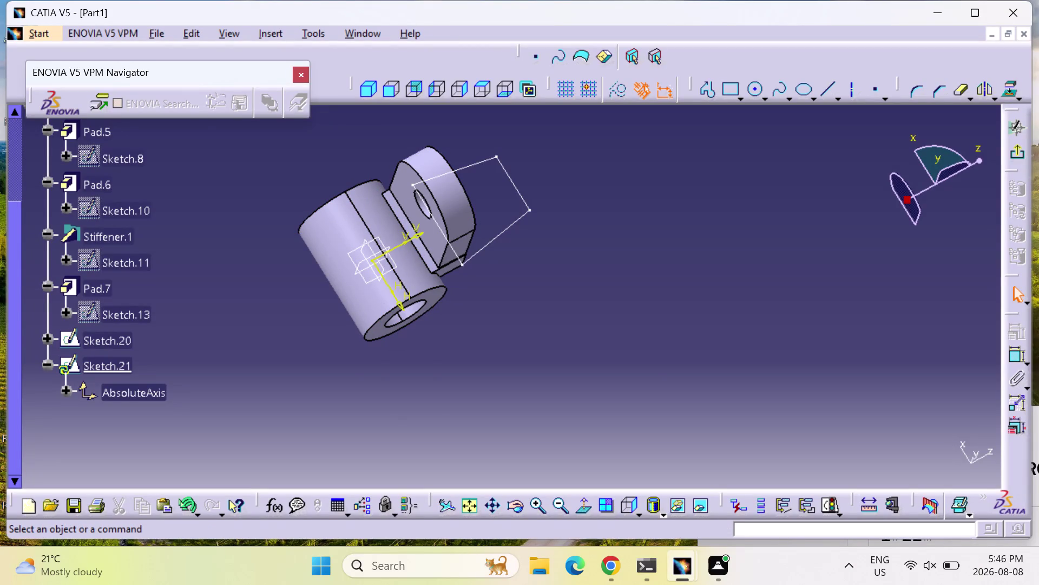
Orbit to inspect the trapezoid on the lug, then exit Sketch.20 to Part Design.
middle_drag(506, 322, 544, 273)
right_drag(506, 323, 543, 274)
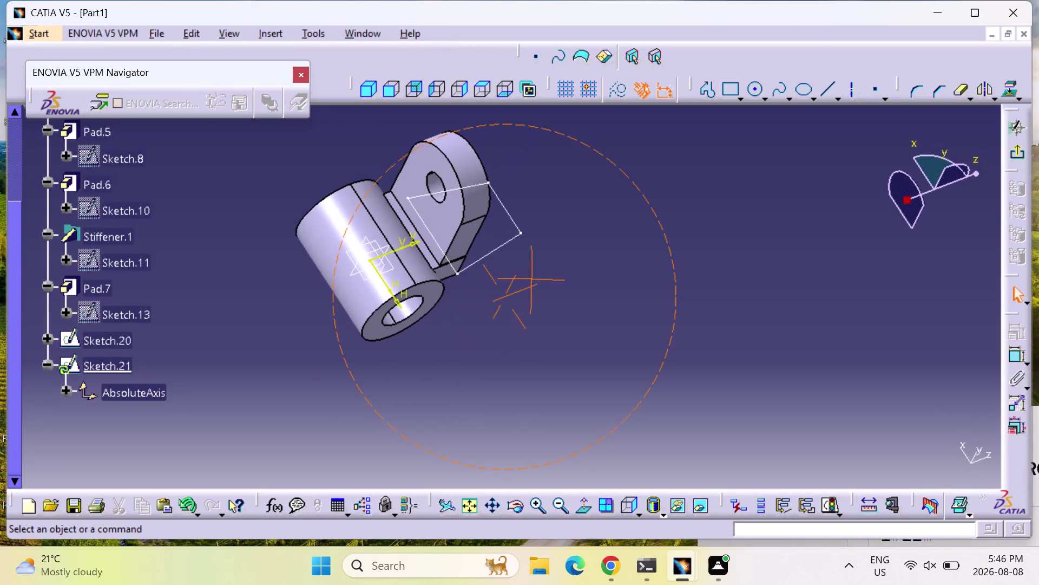
middle_drag(543, 274, 559, 269)
right_drag(543, 274, 559, 269)
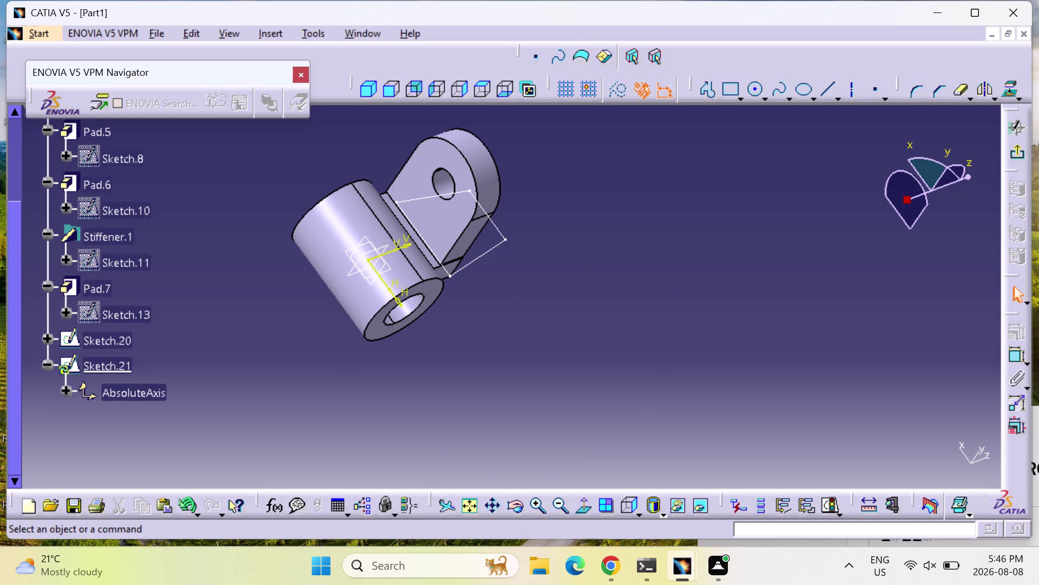
double_click(320, 232)
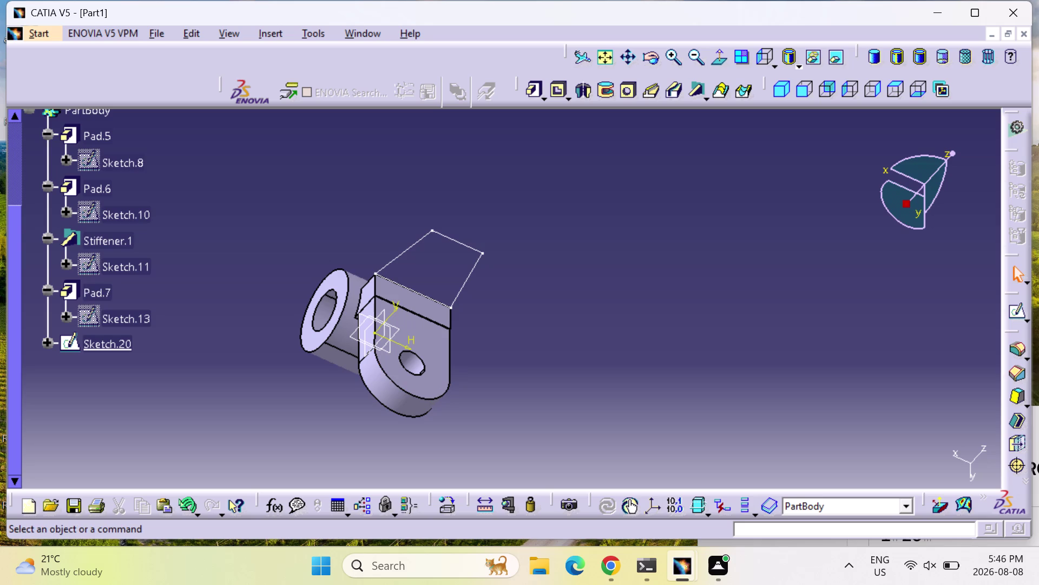
scroll(up, 3)
scroll(up, 3)
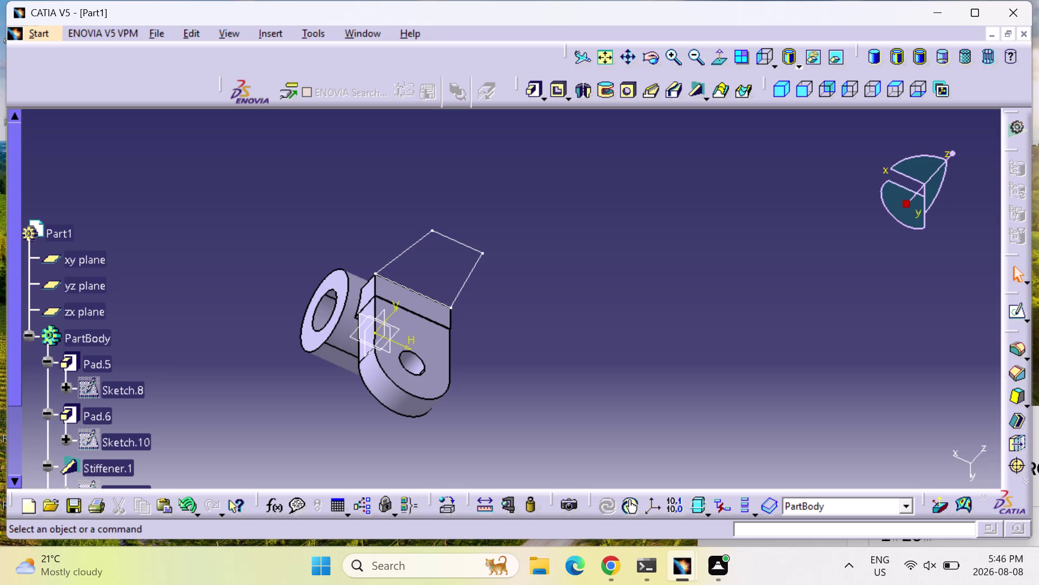
Create Sketch.22 on the zx plane and orbit to see the boss and pad.
click(88, 313)
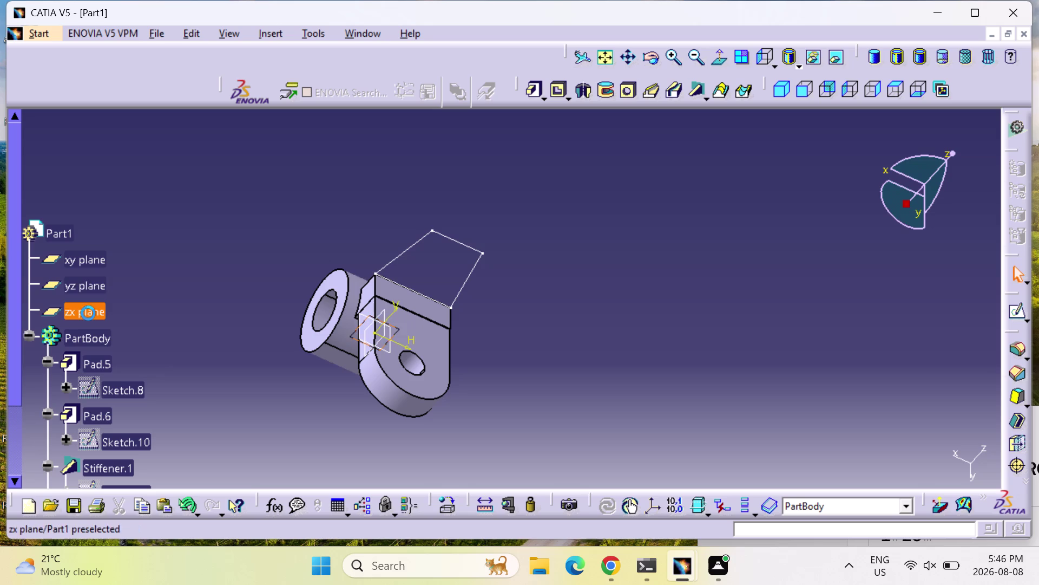
click(1007, 313)
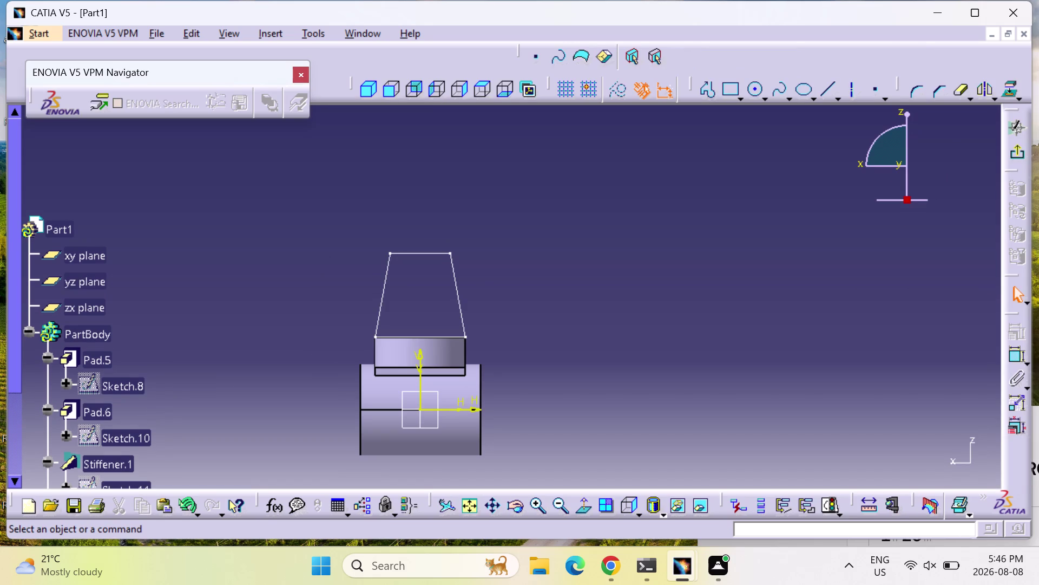
middle_drag(618, 359, 627, 295)
right_drag(617, 359, 627, 296)
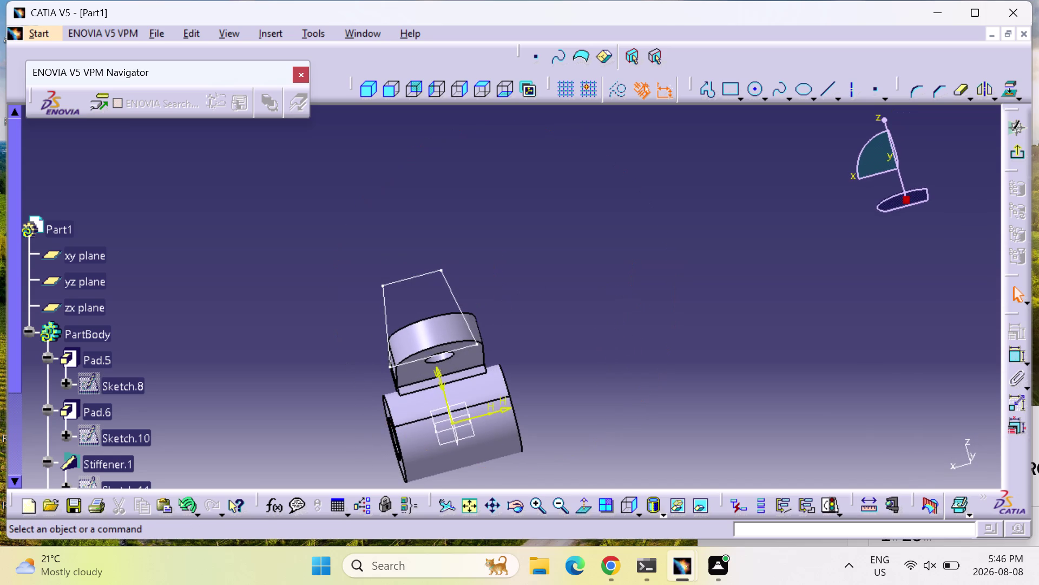
middle_drag(624, 306, 539, 376)
right_drag(621, 308, 539, 376)
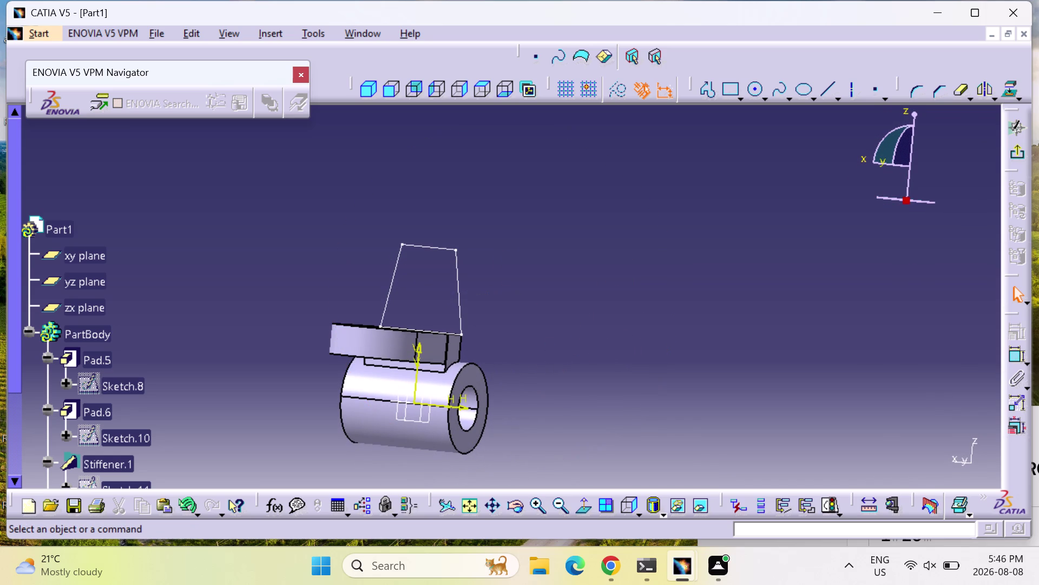
scroll(down, 3)
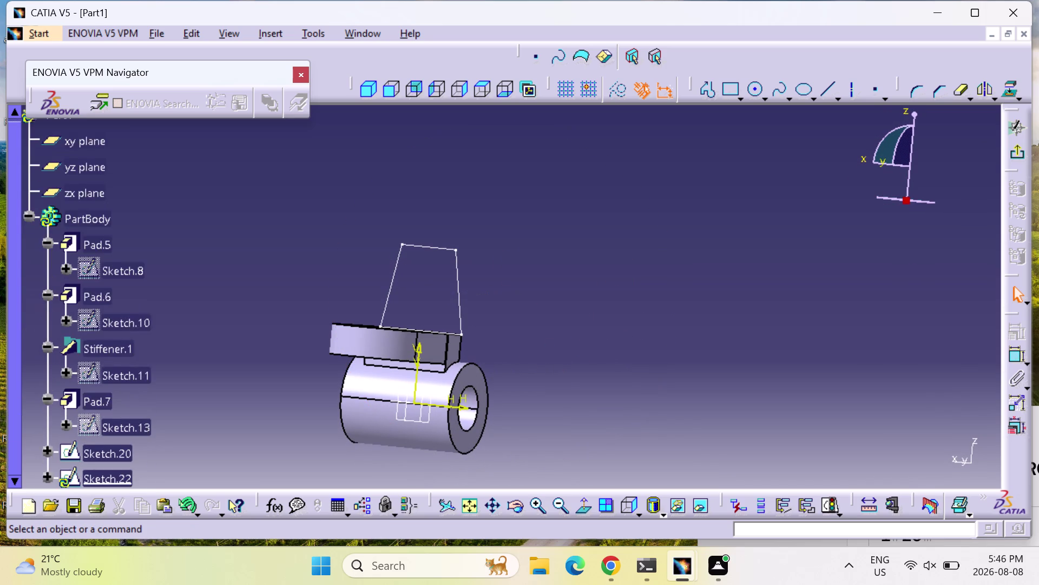
Open and close the context menus of Sketch.22 and Pad.5 without choosing anything.
scroll(down, 3)
right_click(105, 358)
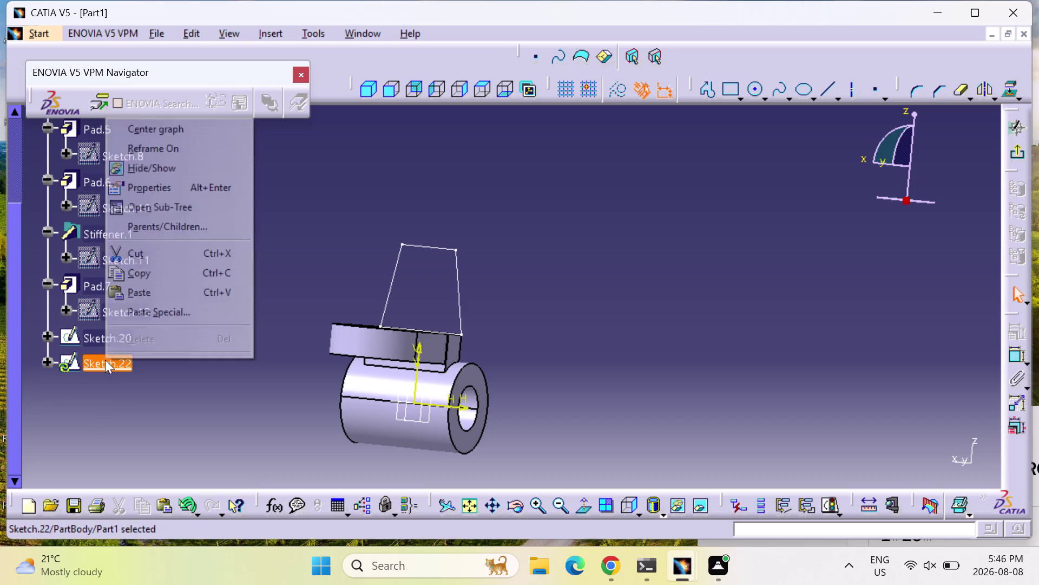
click(140, 388)
scroll(up, 3)
scroll(up, 3)
scroll(down, 3)
scroll(down, 3)
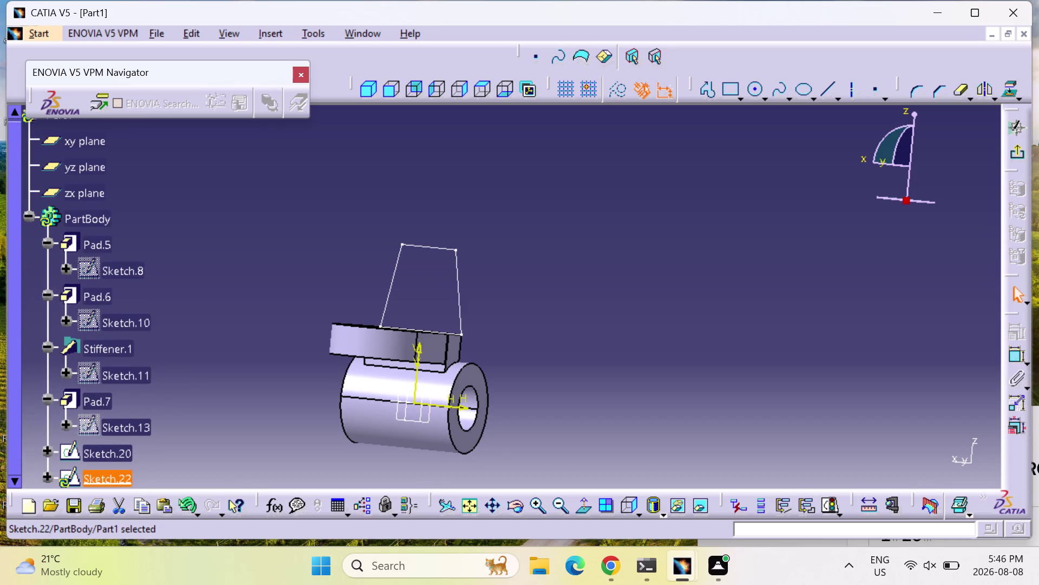
right_click(105, 243)
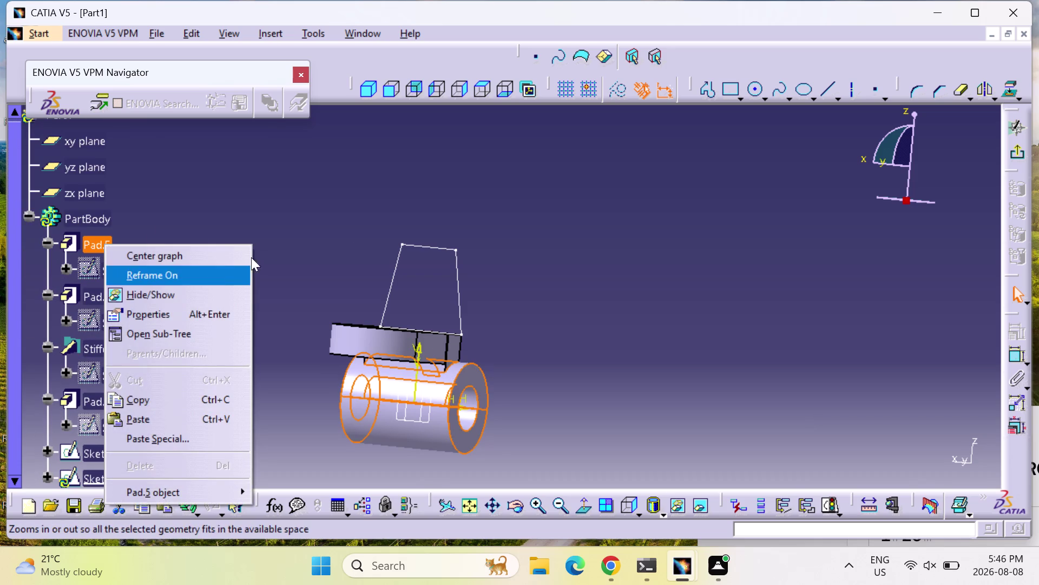
click(275, 236)
Open the context menus of Pad.6, Stiffener.1 and Sketch.11, then dismiss them.
right_click(96, 304)
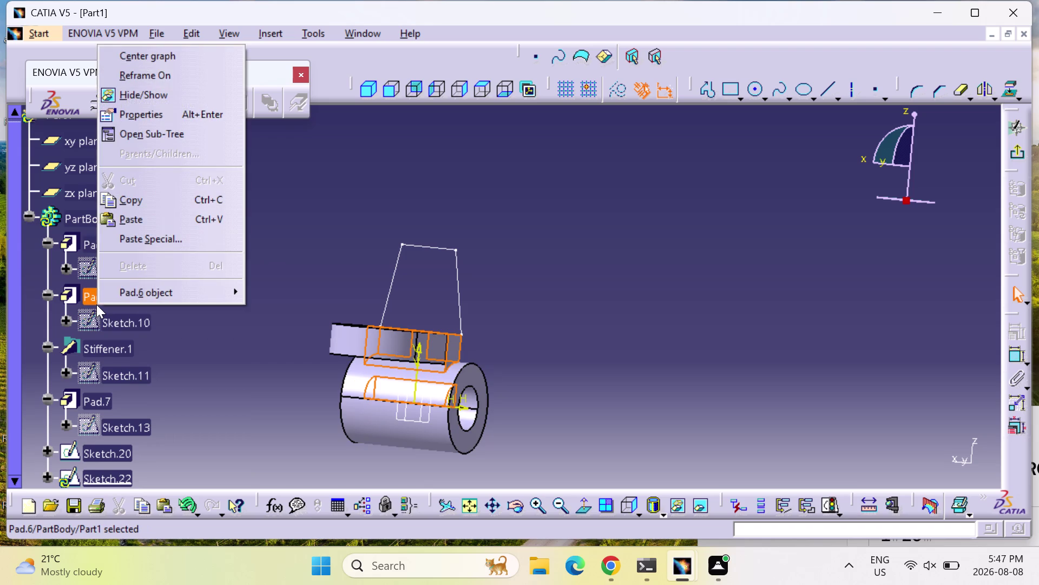
right_click(94, 344)
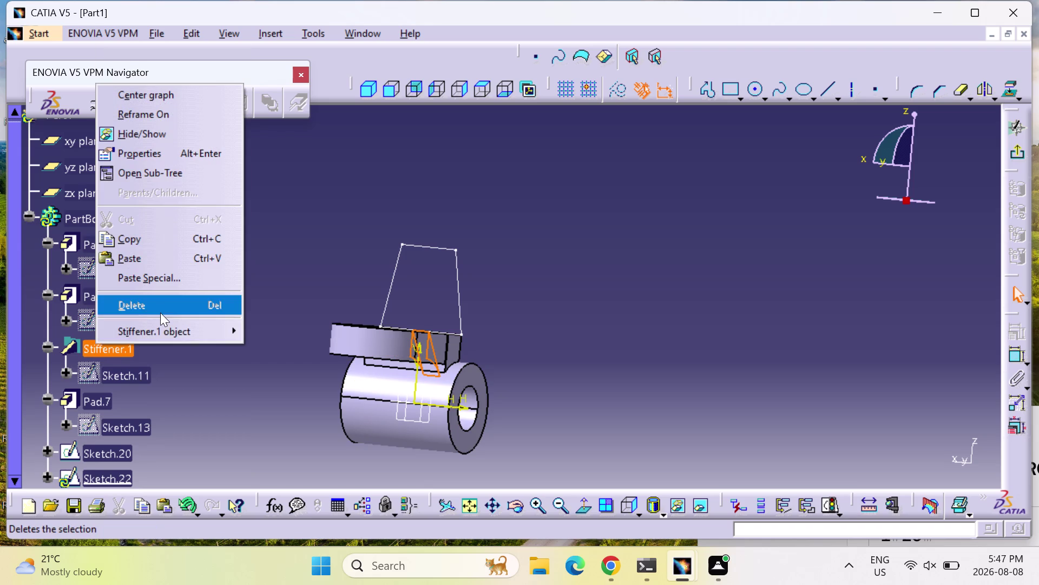
right_click(135, 373)
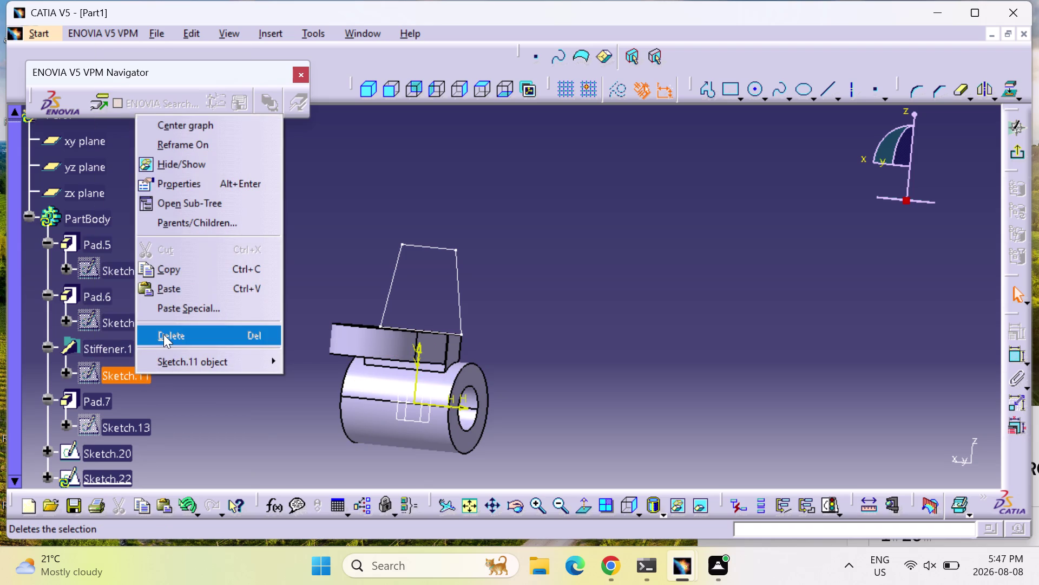
click(451, 248)
key(Escape)
key(Escape)
key(Escape)
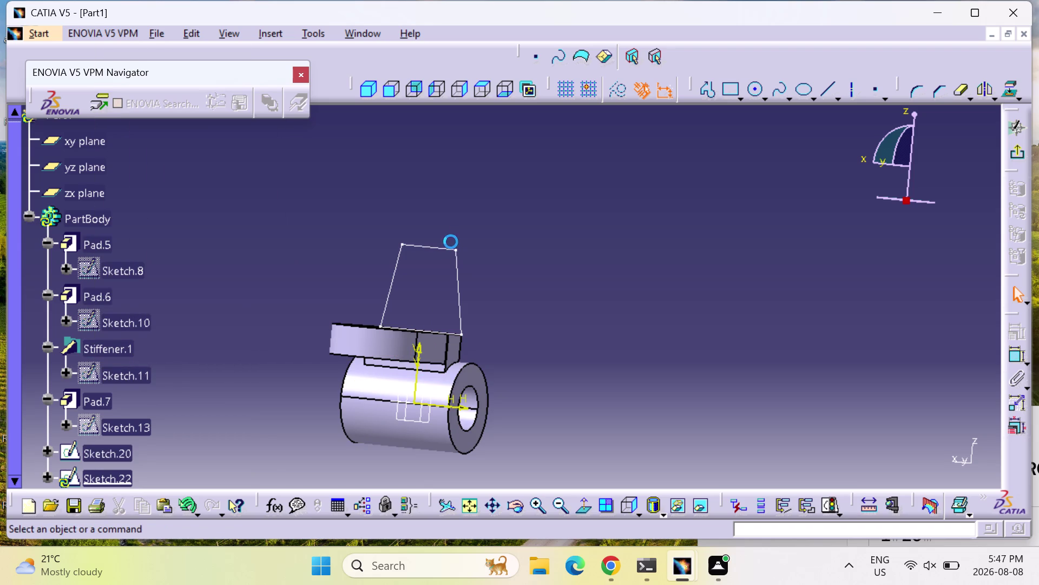
key(Escape)
key(Escape)
key(Escape)
key(Escape)
Open another specification-tree context menu and dismiss it with Escape.
right_click(115, 371)
key(Escape)
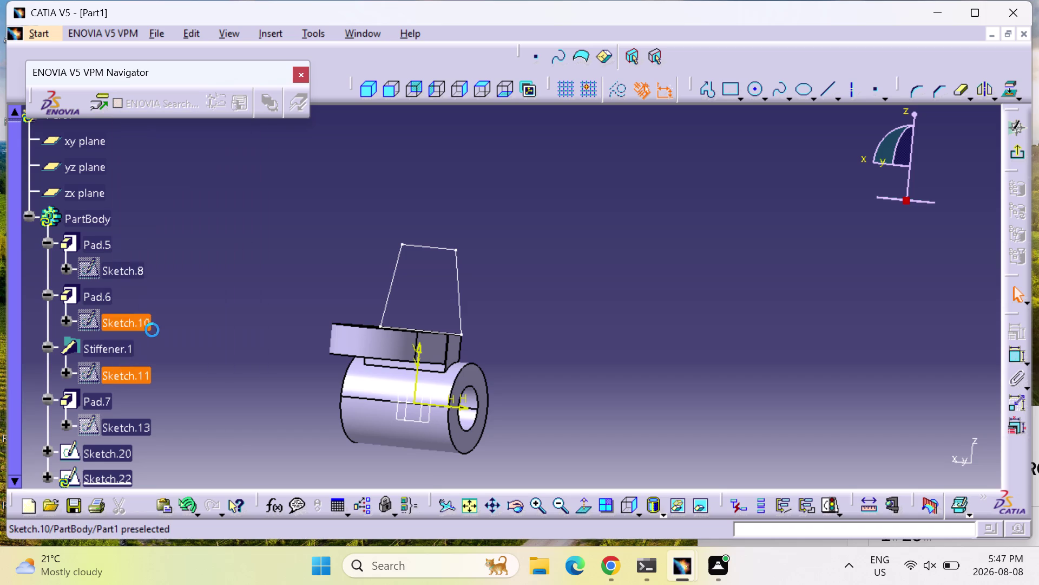
key(Escape)
key(Escape)
key(Escape)
key(Escape)
Select Sketch.20, then open Sketch.13 under Pad.7 for editing.
scroll(down, 3)
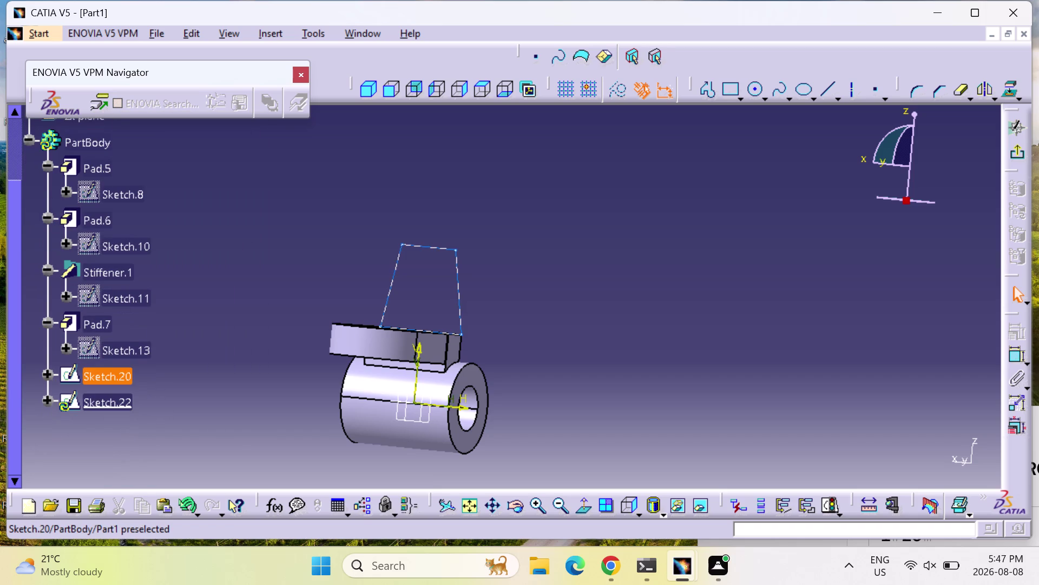
right_click(107, 369)
click(178, 322)
key(Escape)
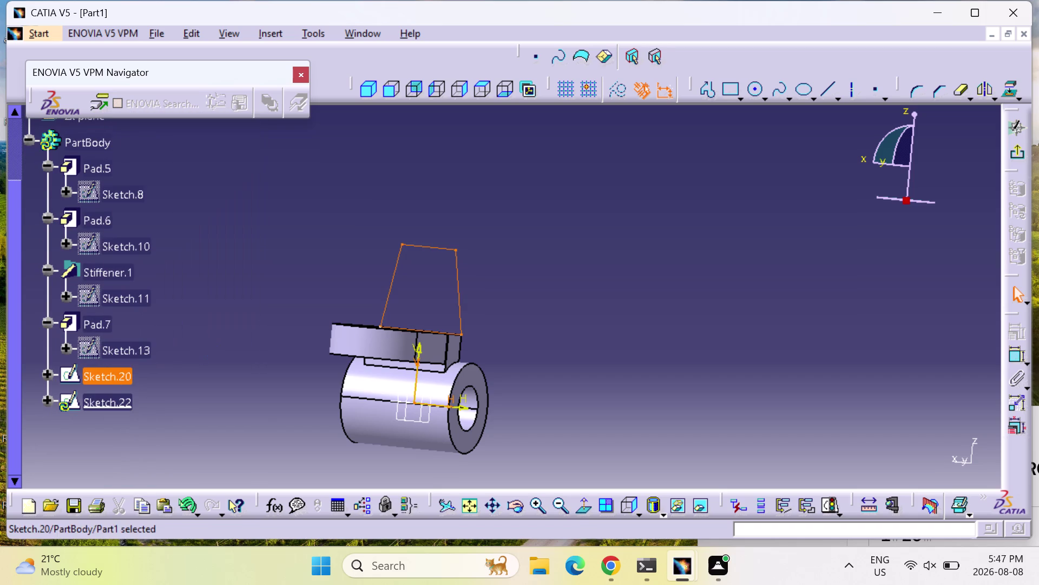
key(Escape)
scroll(down, 3)
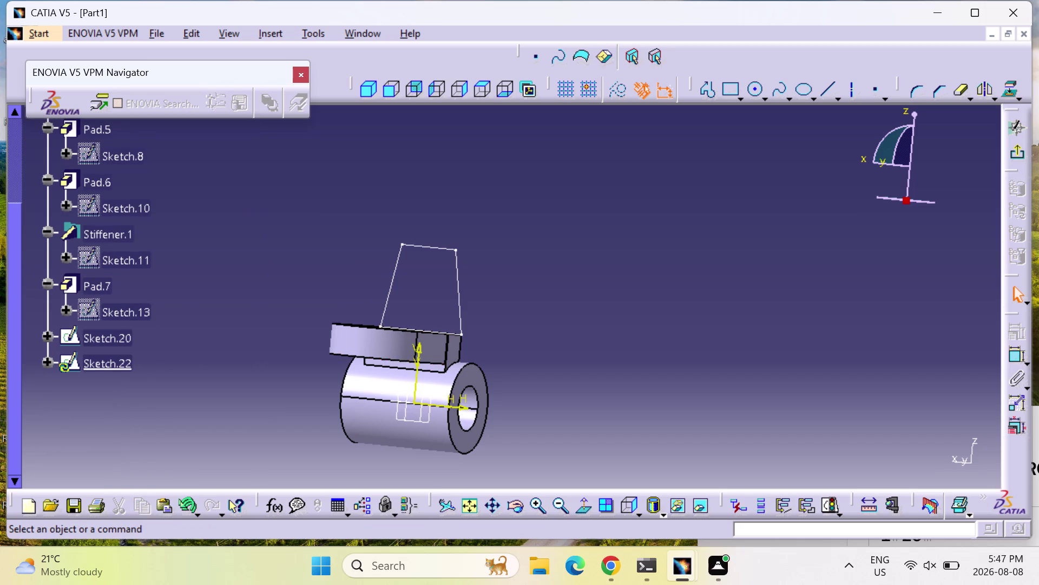
double_click(123, 305)
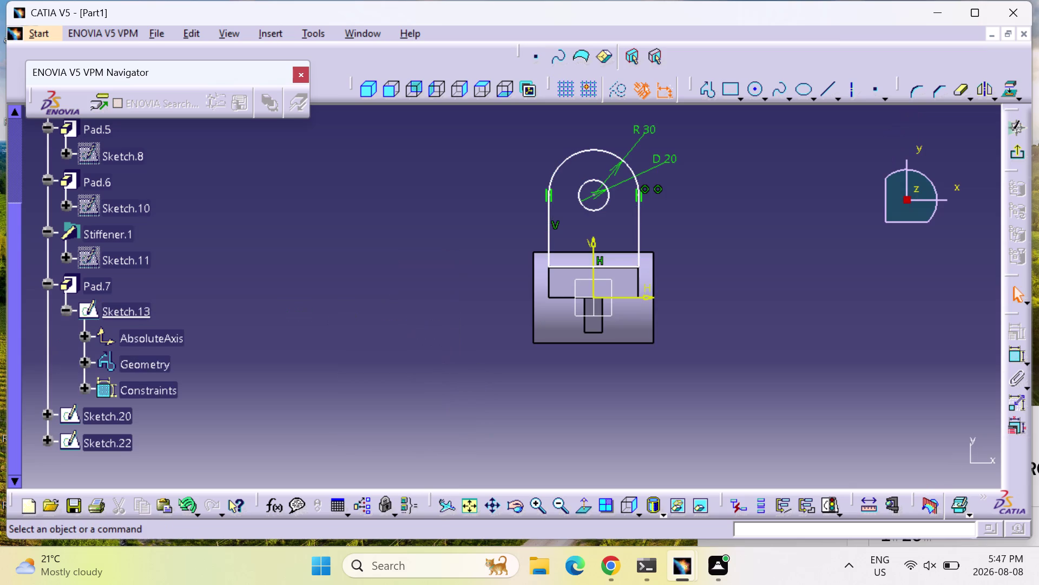
Window-select and delete the lug outline, R30 arc and D20 hole.
drag(520, 138, 523, 144)
drag(523, 144, 668, 267)
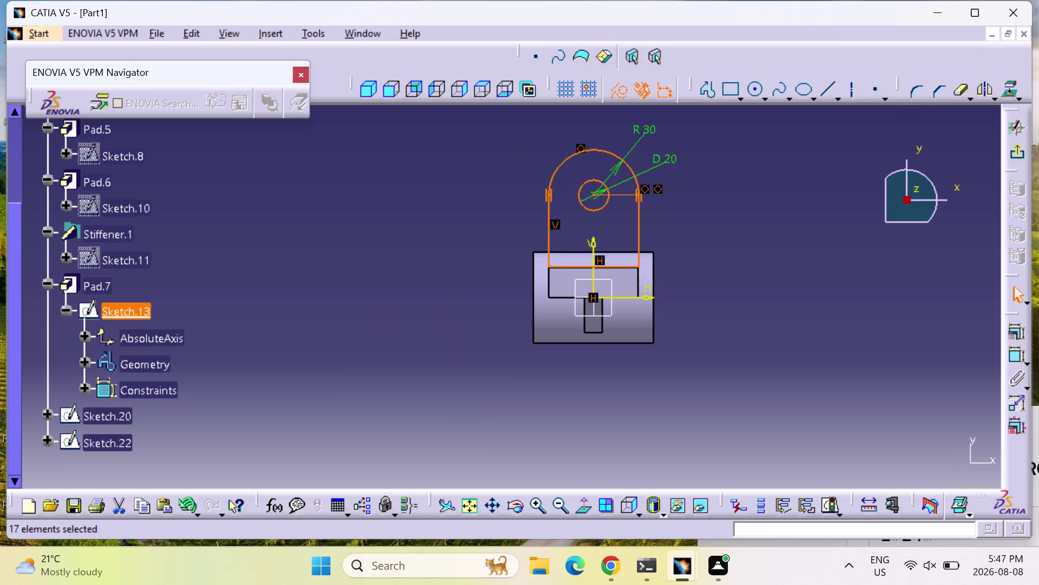
key(Delete)
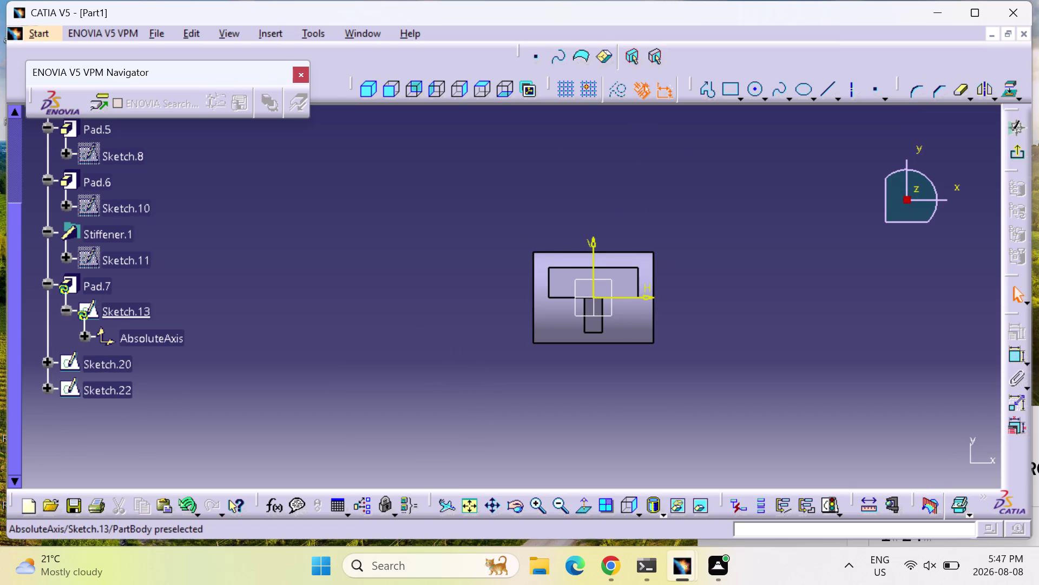
Dismiss tree context menus and exit Sketch.13 back to the 3D part.
right_click(125, 314)
click(187, 296)
key(Escape)
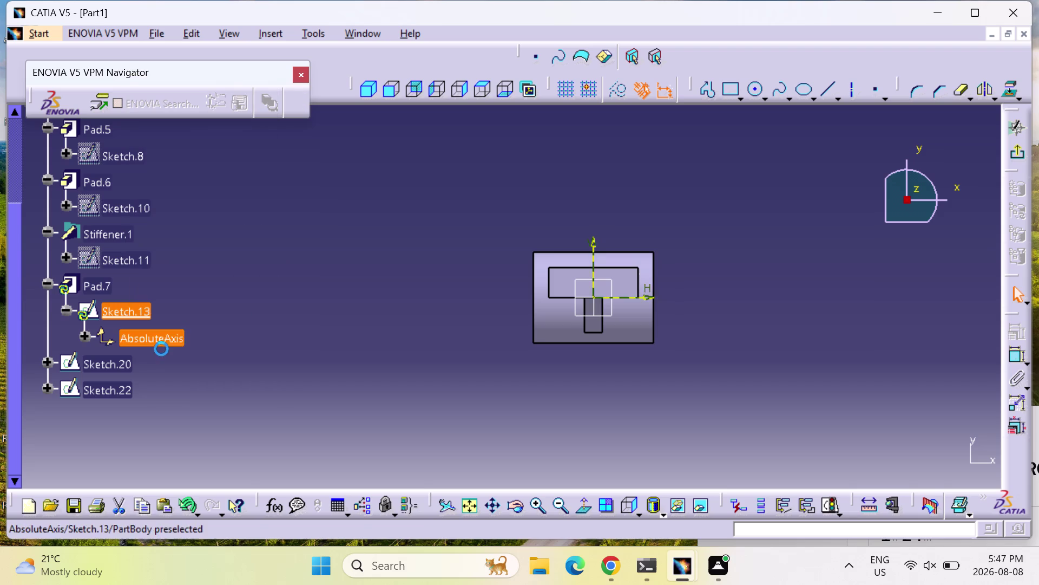
right_click(109, 284)
key(Escape)
key(Escape)
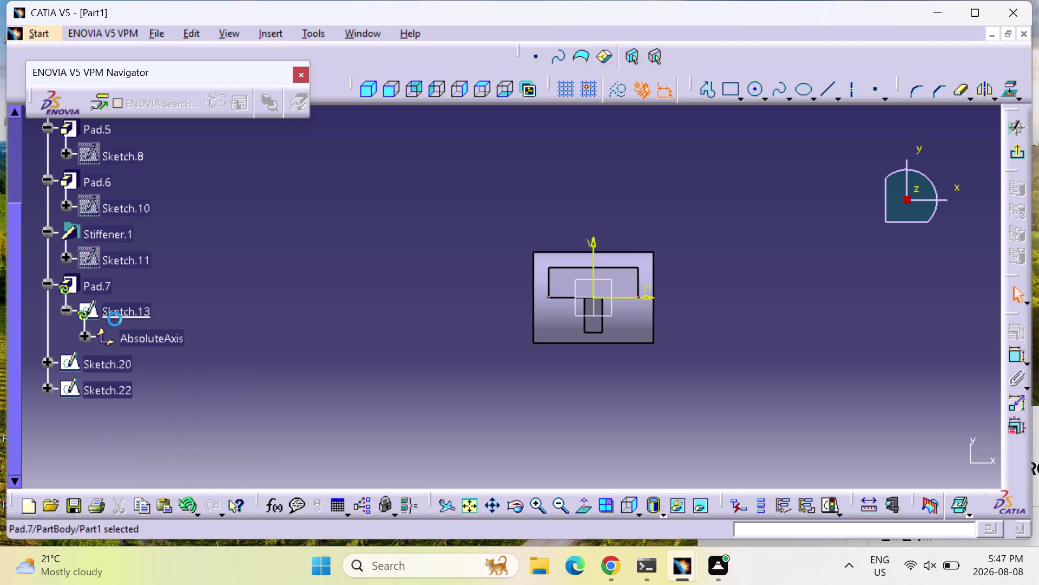
double_click(109, 289)
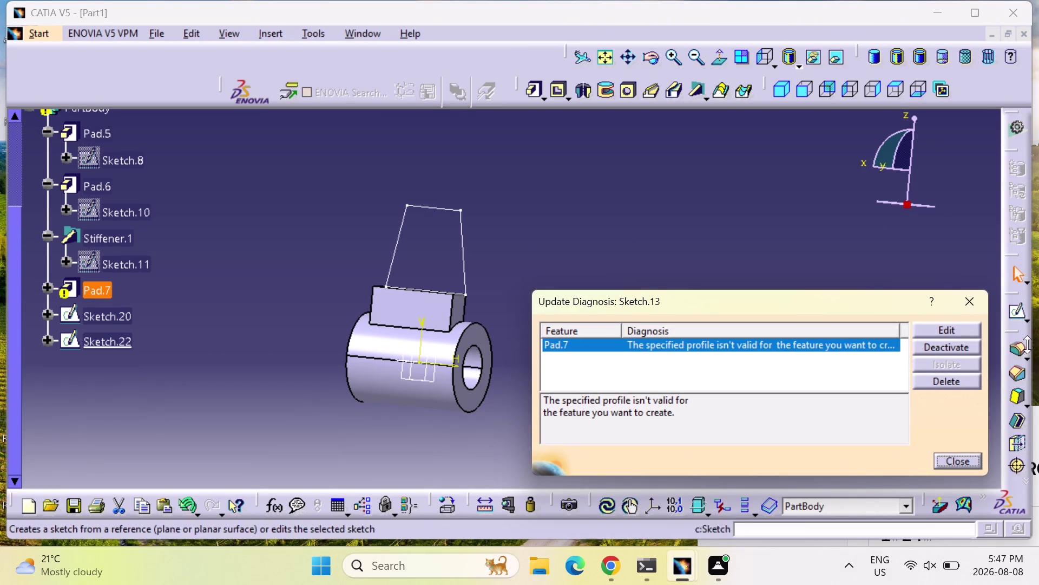
Delete the failing Pad.7 from Update Diagnosis, confirm, and reopen Sketch.22.
click(967, 381)
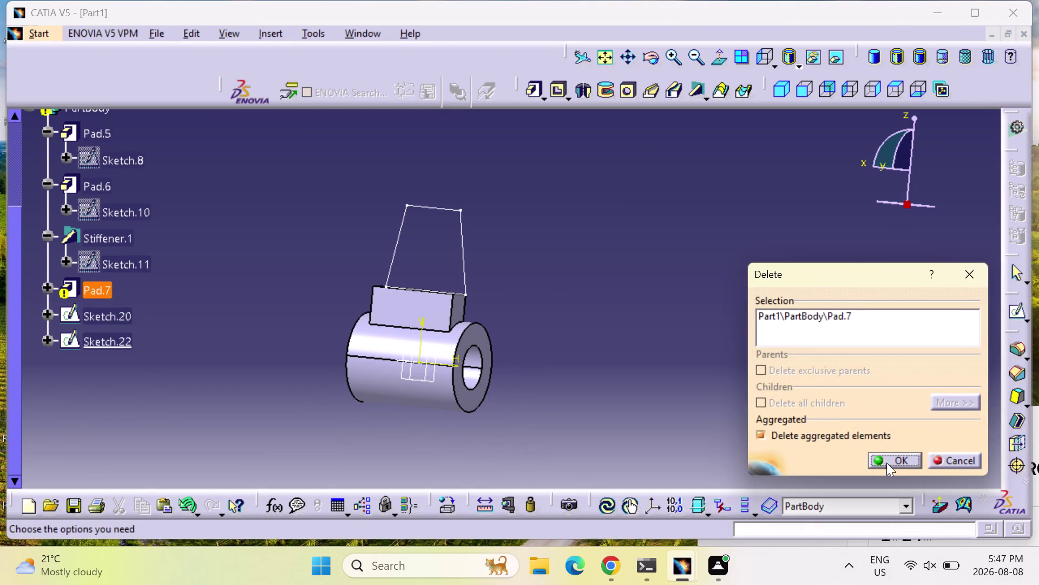
click(890, 462)
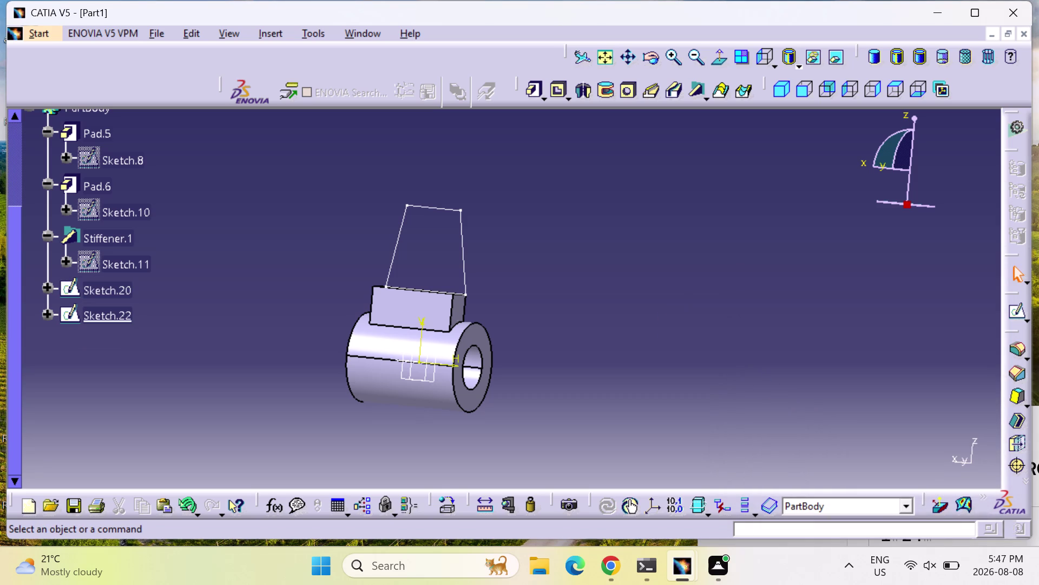
double_click(116, 315)
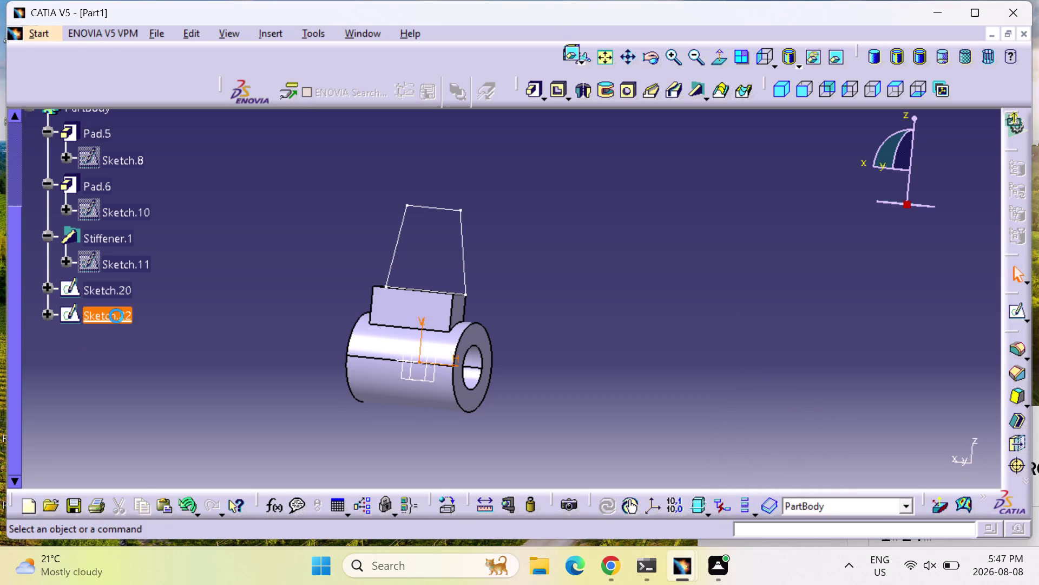
Pick the trapezoid's left, top and right edges and delete them.
click(373, 270)
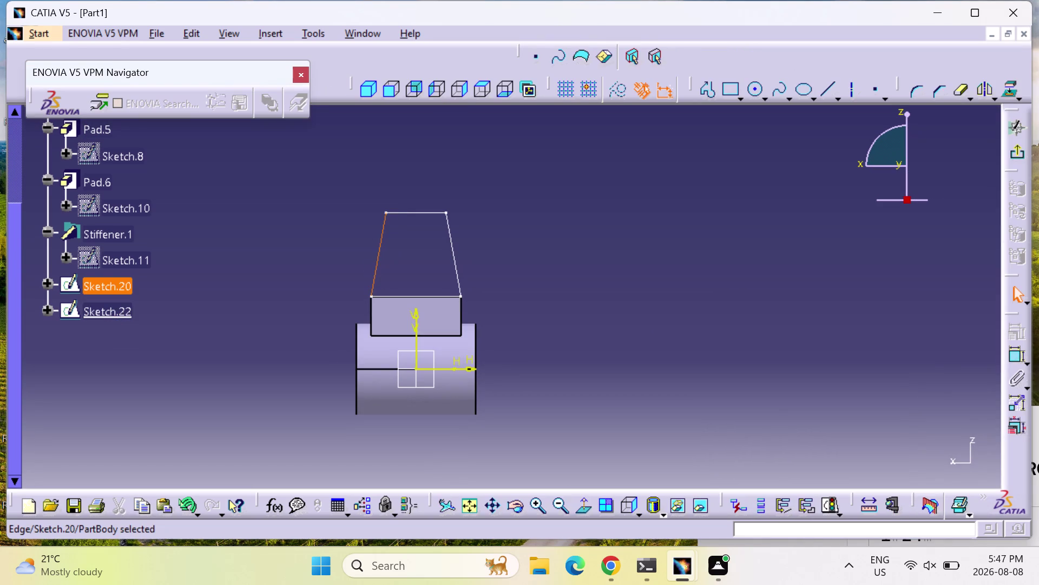
click(426, 213)
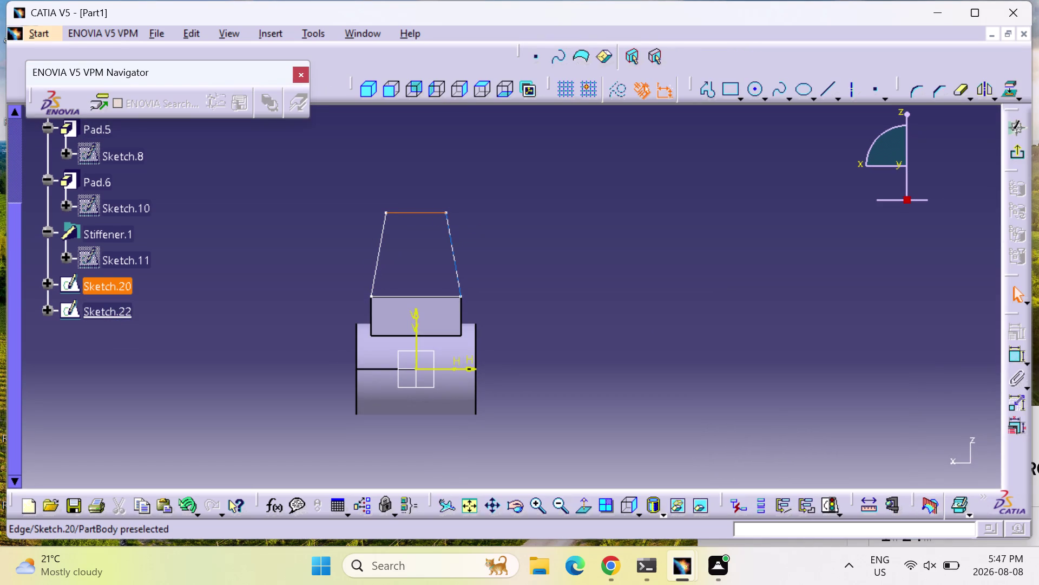
click(456, 265)
key(Delete)
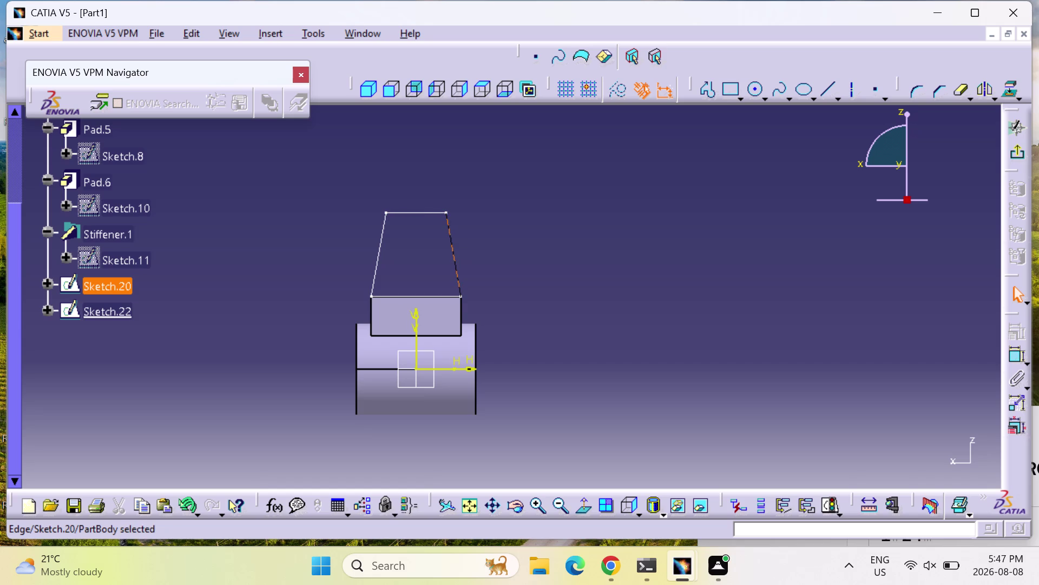
Dock the navigator toolbar and bring up the new-document type list.
scroll(up, 3)
scroll(up, 3)
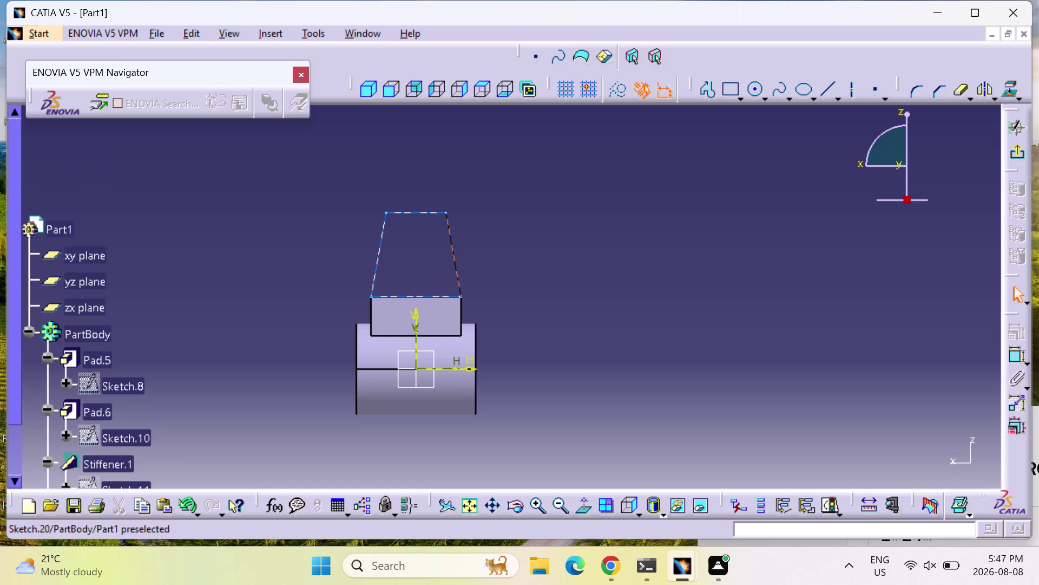
scroll(up, 3)
scroll(down, 3)
drag(72, 64, 74, 66)
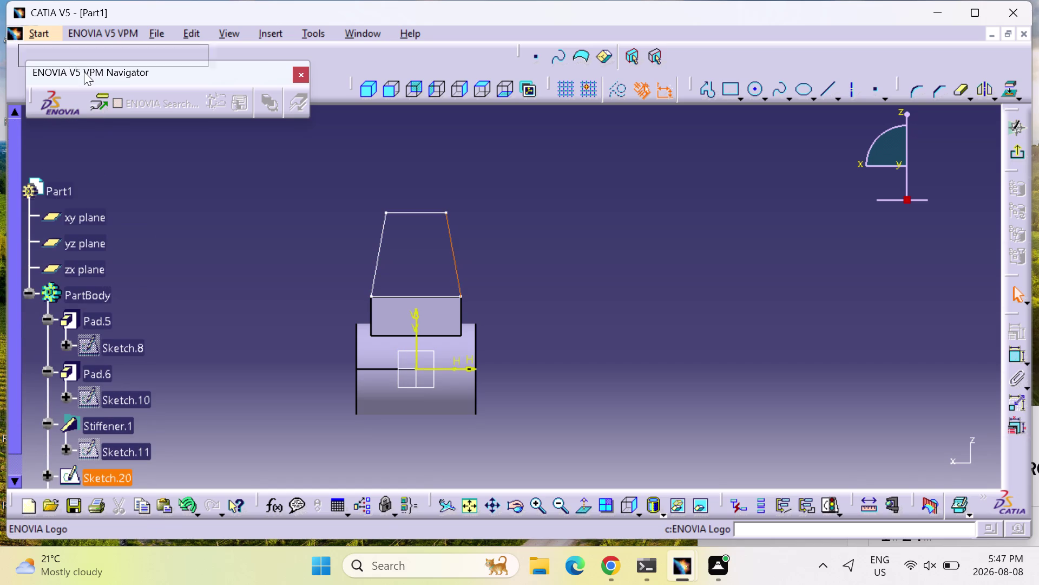
drag(74, 65, 227, 74)
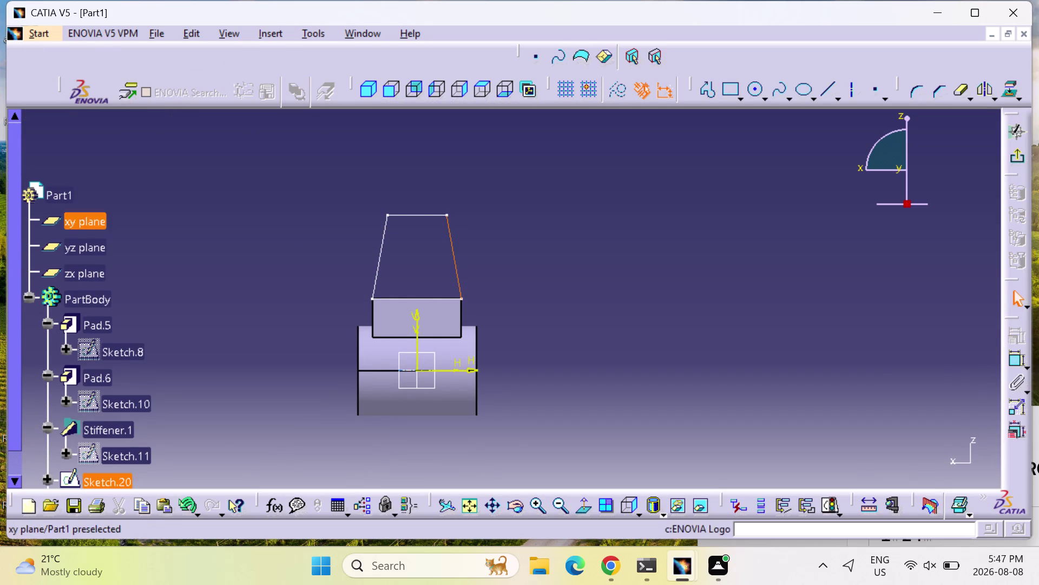
key(ctrl+n)
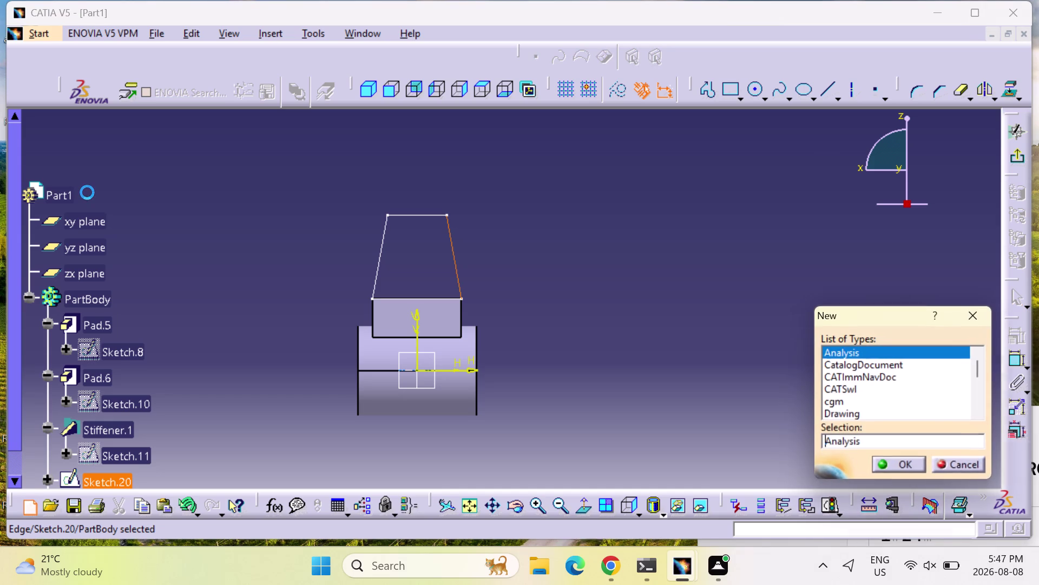
Create a new Part document, accepting the proposed name Part2.
key(p)
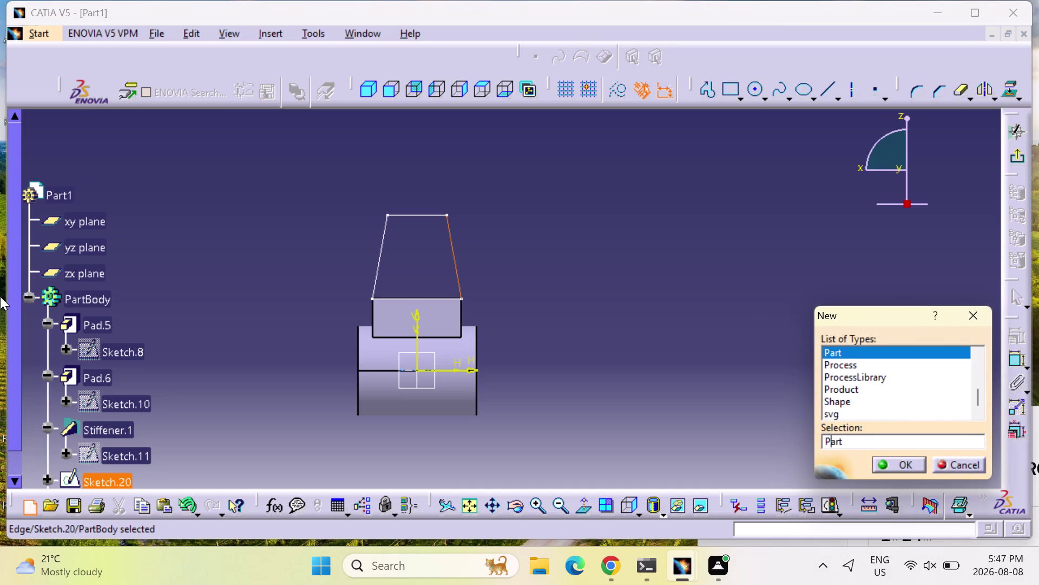
click(906, 469)
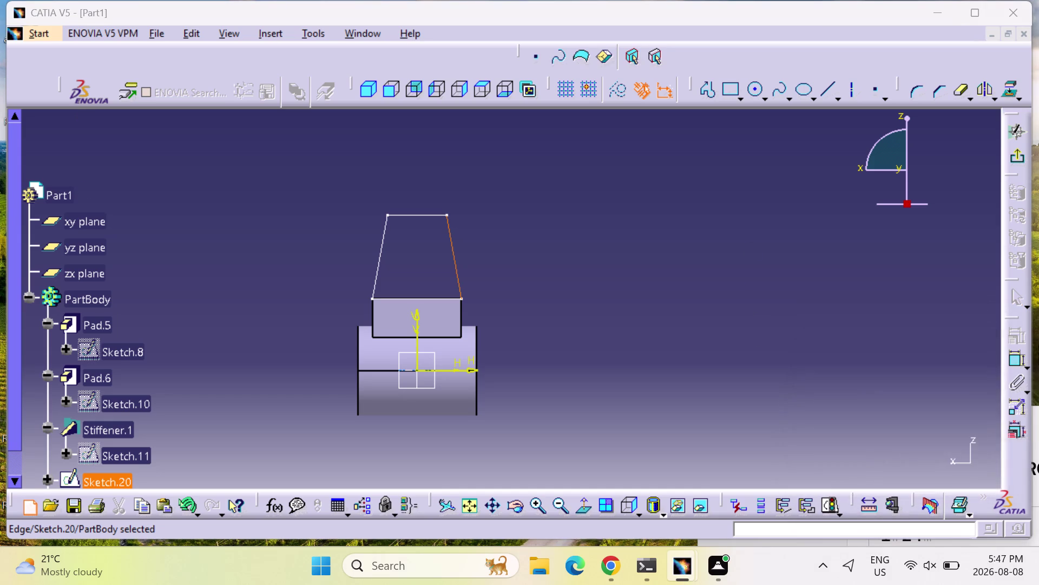
click(898, 464)
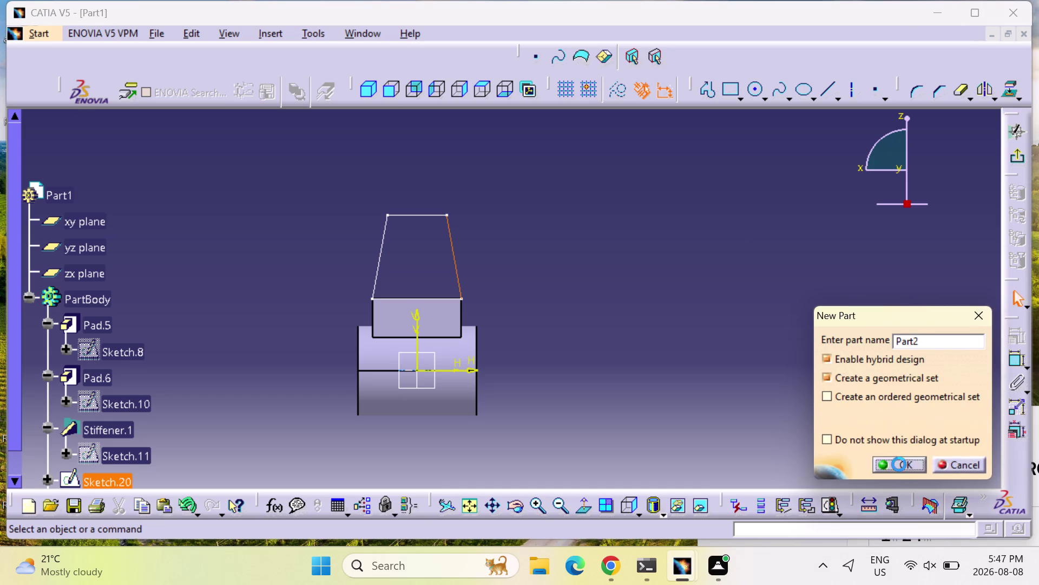